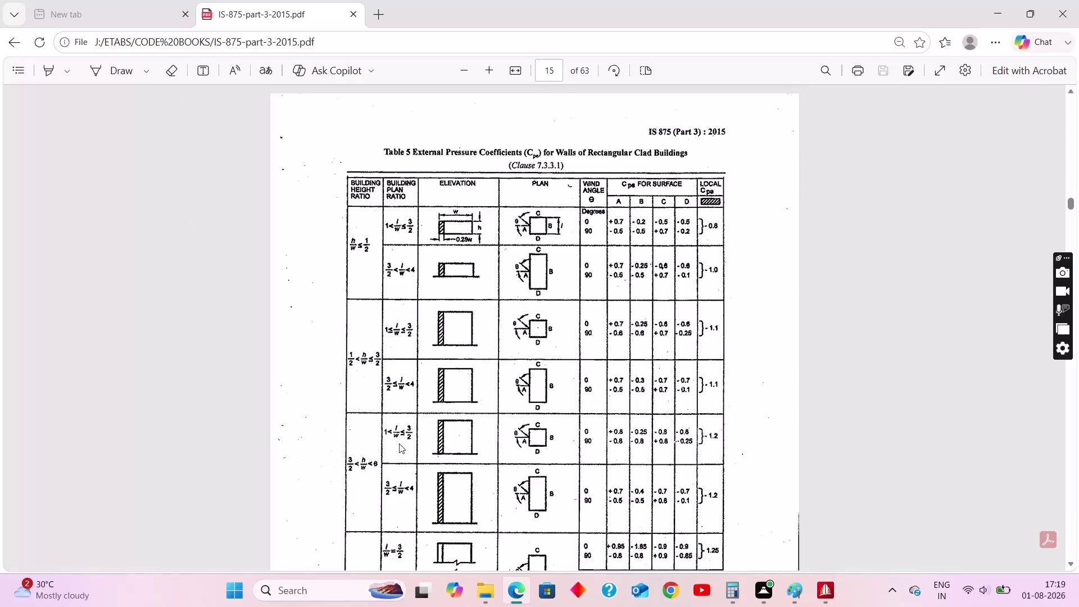
Scroll from Table 5 on page 15 to the key plan diagram and notes on page 16.
scroll(down, 3)
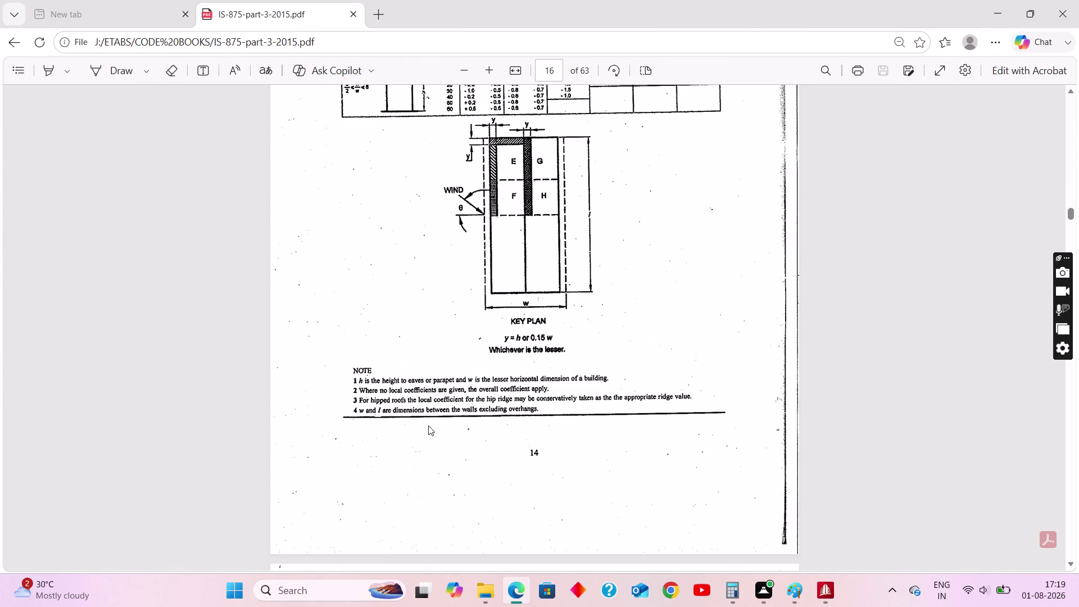